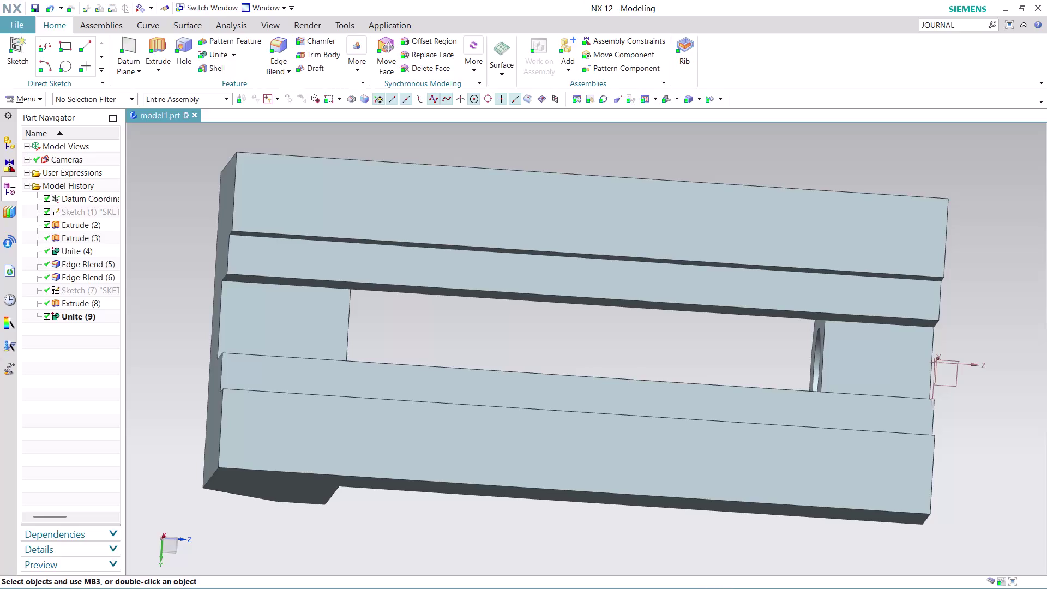
Expand the model view to full screen, clear the body highlight, then restore the normal layout.
click(1014, 577)
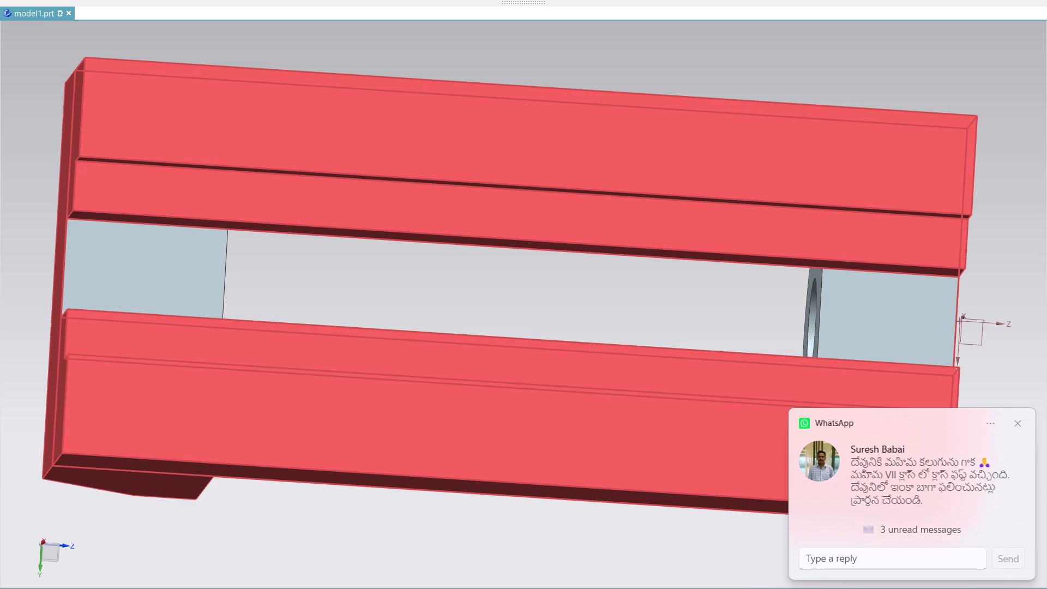
key(Escape)
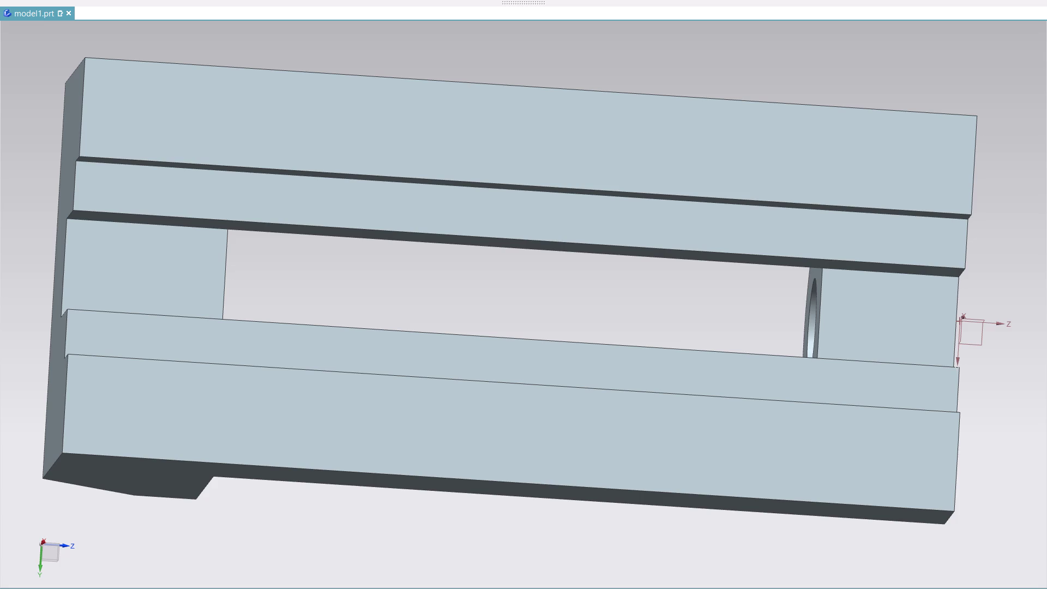
click(1031, 586)
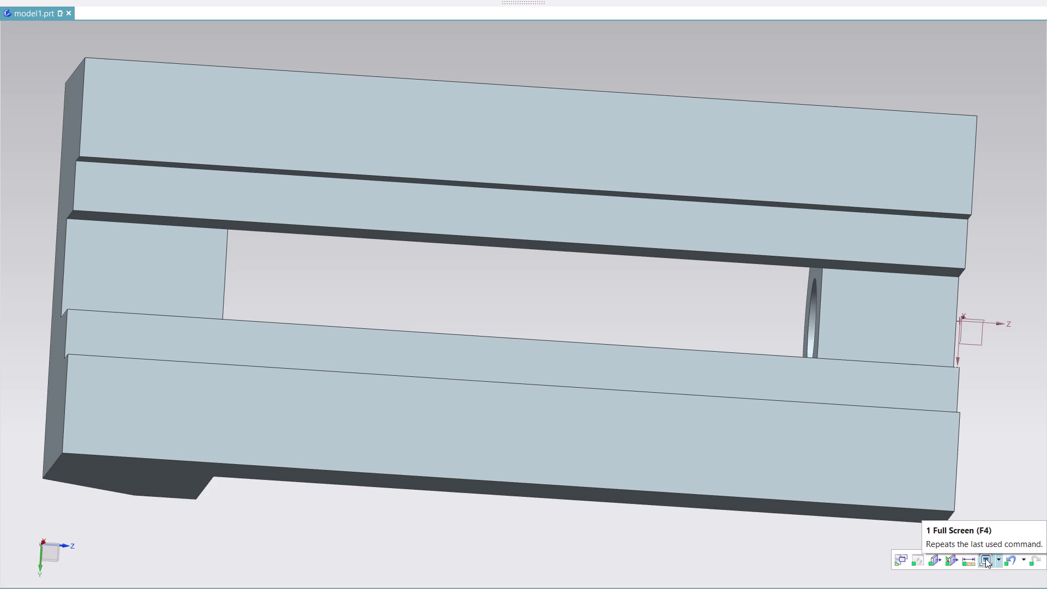
click(986, 559)
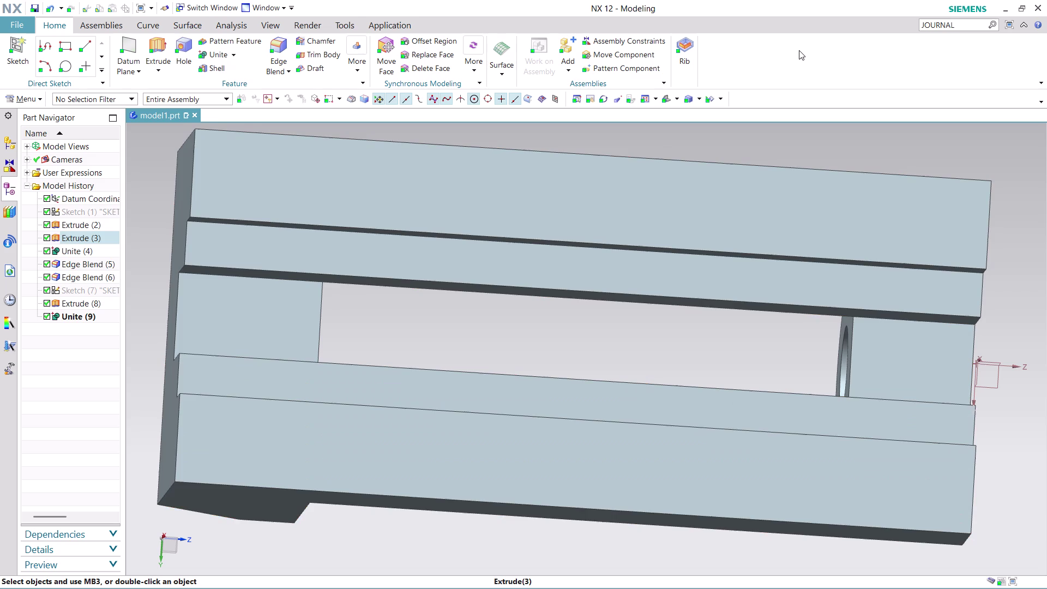
Orbit the block to inspect the slot, lug and pin hole from several angles.
scroll(down, 3)
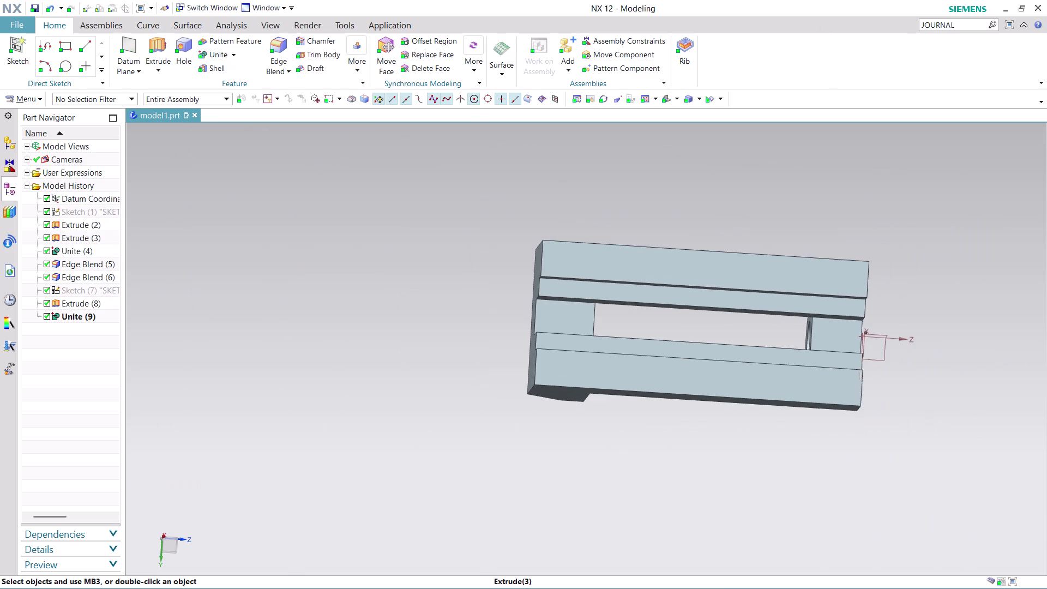
scroll(up, 3)
middle_drag(983, 311, 966, 274)
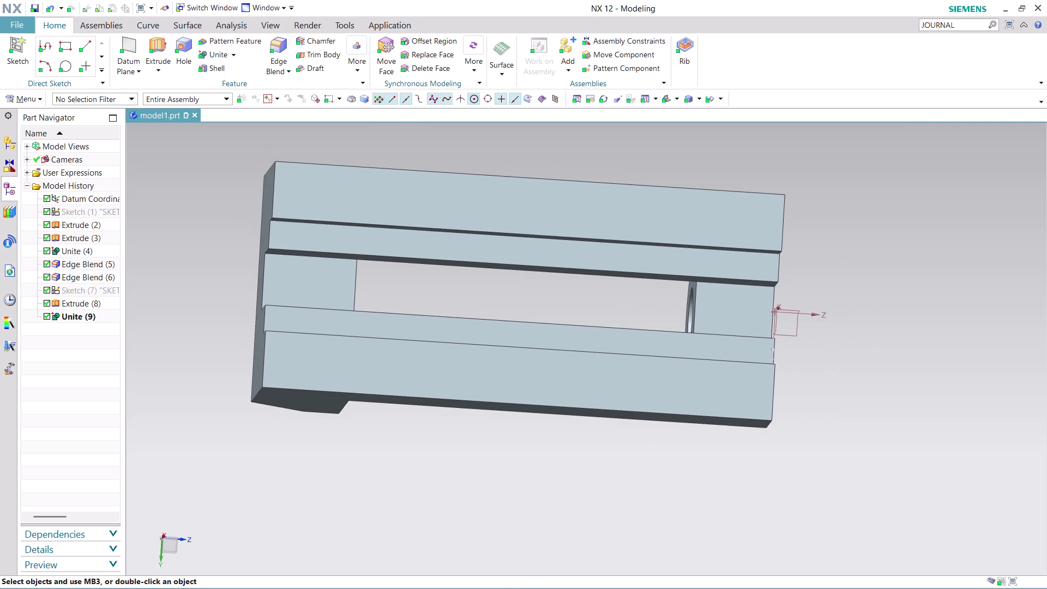
middle_drag(829, 182, 817, 283)
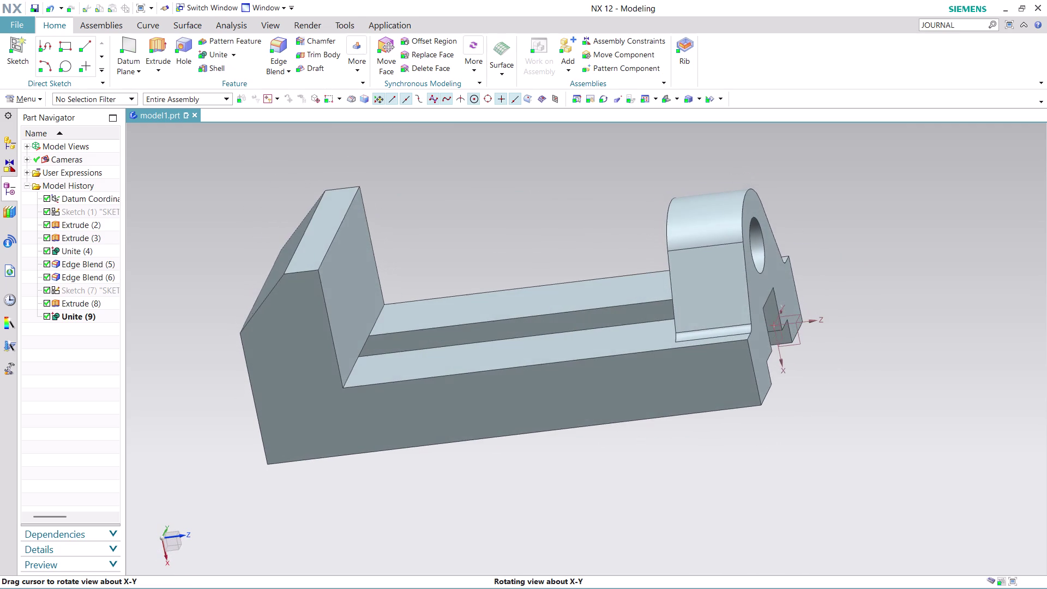
middle_drag(817, 284, 821, 285)
middle_click(821, 285)
middle_click(820, 286)
middle_click(826, 281)
middle_click(826, 280)
middle_click(827, 280)
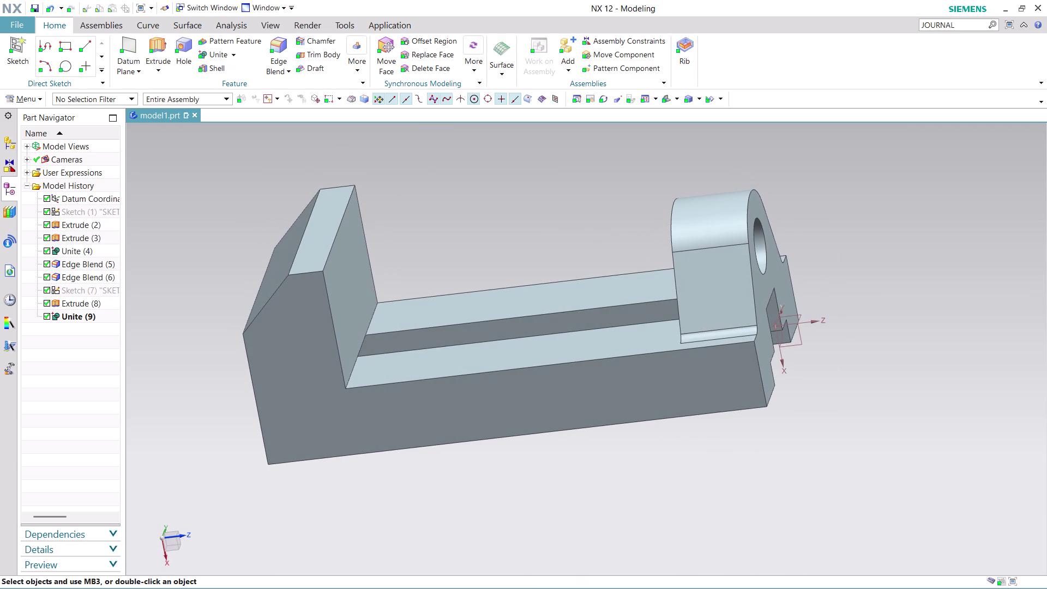
middle_drag(828, 251, 827, 458)
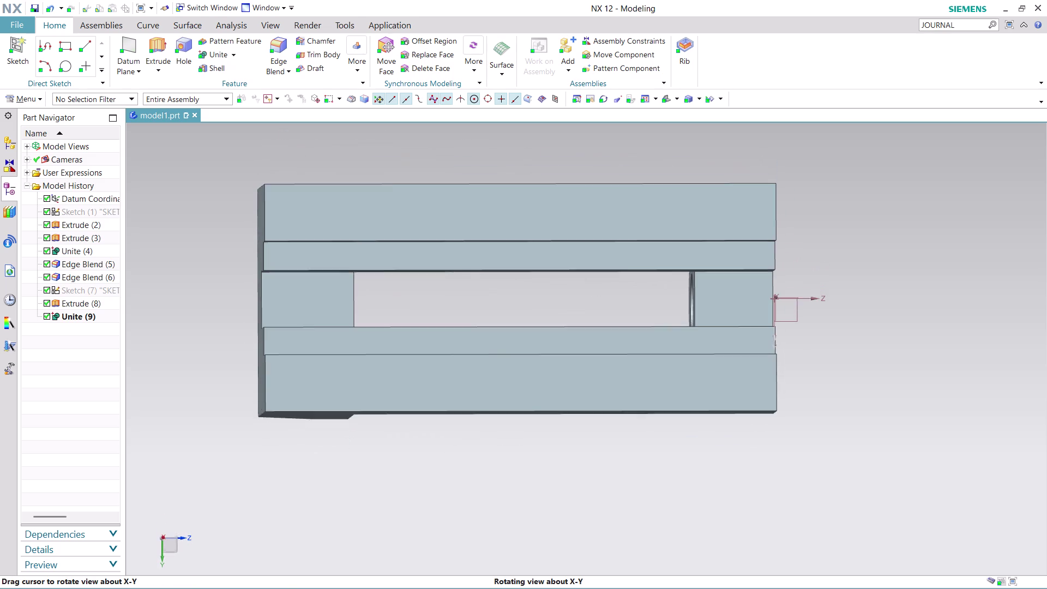
middle_drag(826, 458, 815, 470)
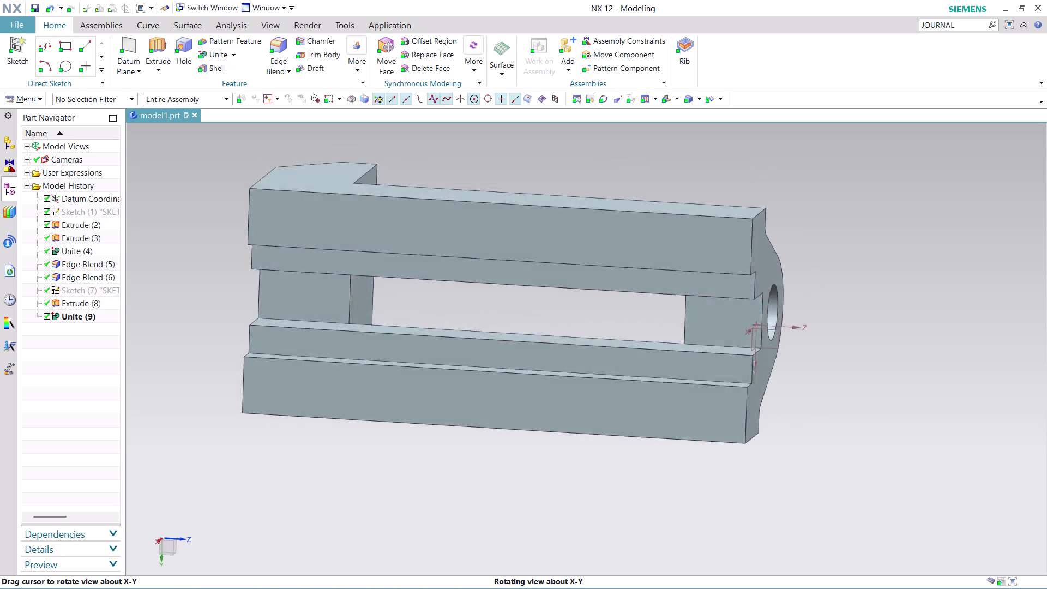
middle_drag(815, 469, 609, 382)
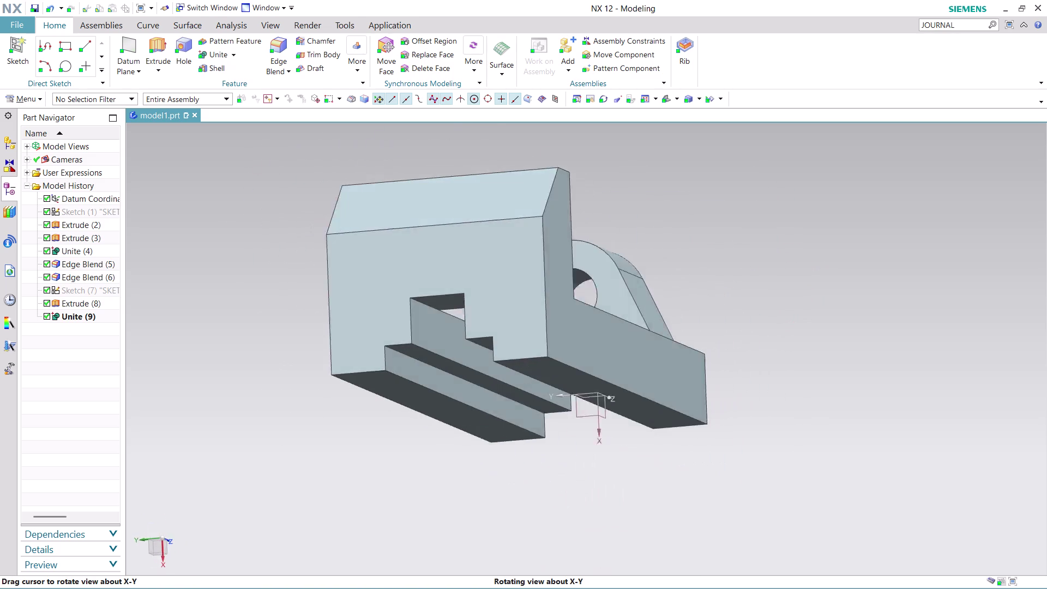
middle_drag(609, 382, 525, 375)
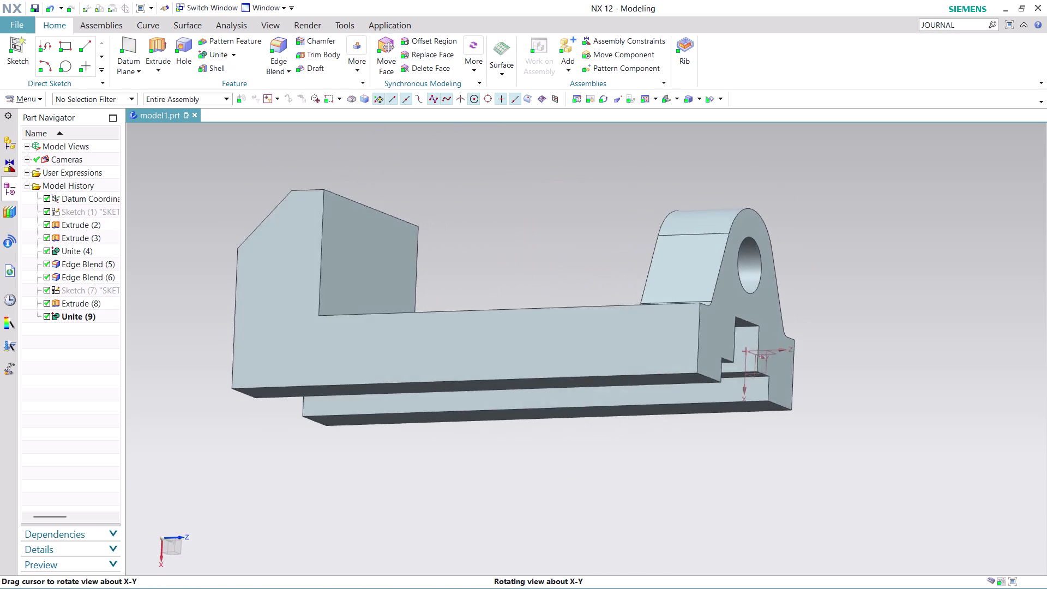
middle_drag(525, 375, 519, 324)
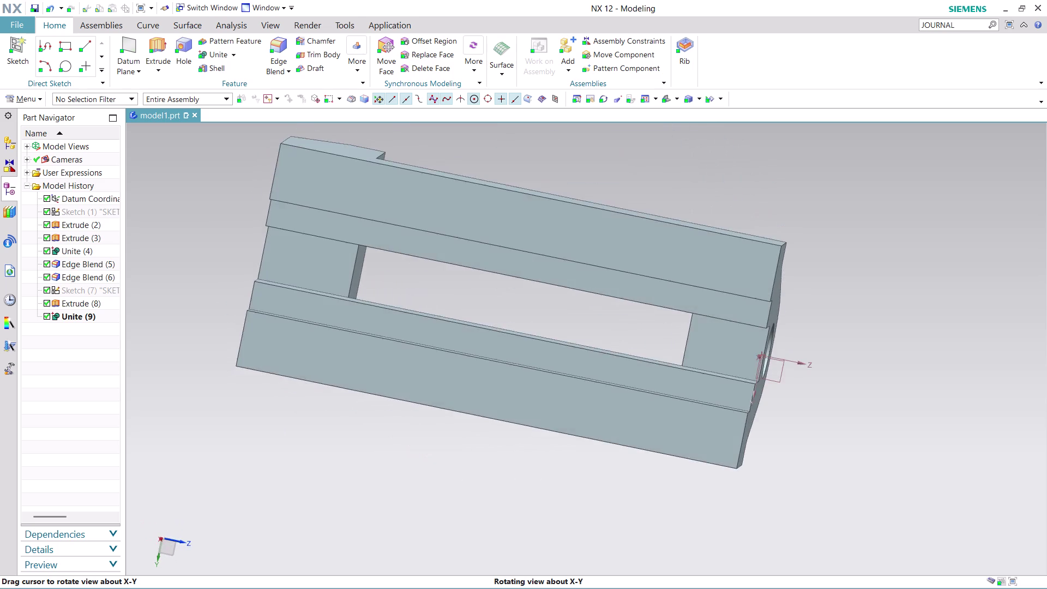
middle_drag(518, 324, 534, 328)
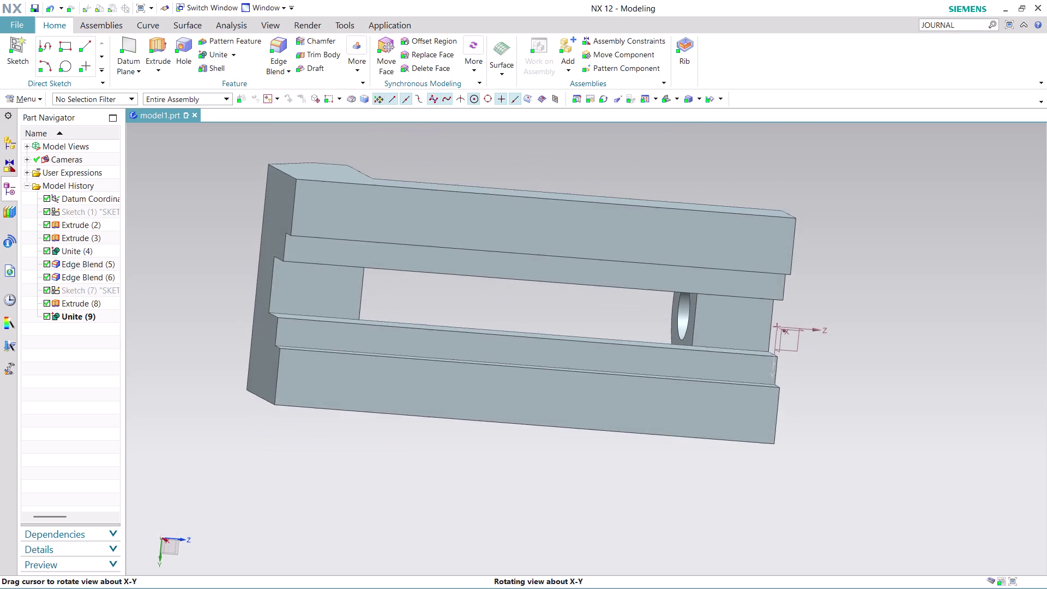
middle_drag(534, 328, 532, 321)
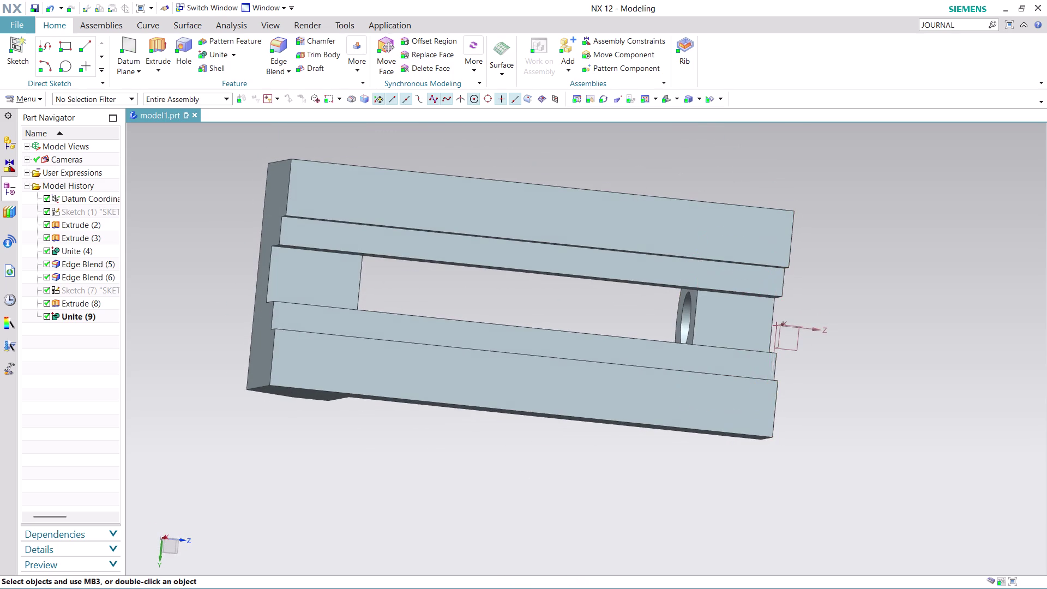
middle_drag(858, 354, 900, 412)
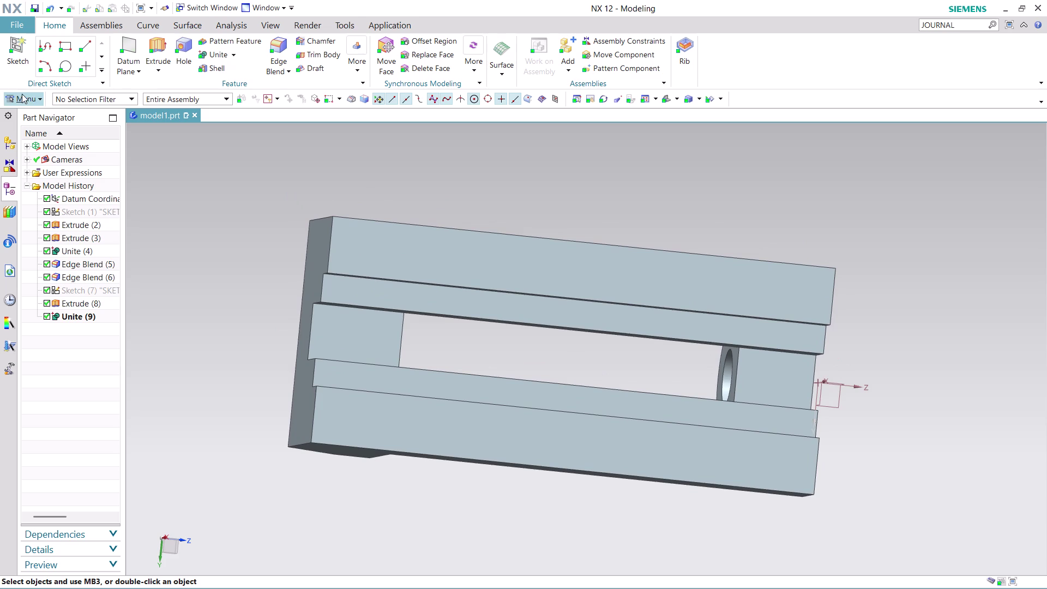
Create Sketch (10) on the block's top face via Menu > Insert > Sketch, then recenter the view.
click(23, 93)
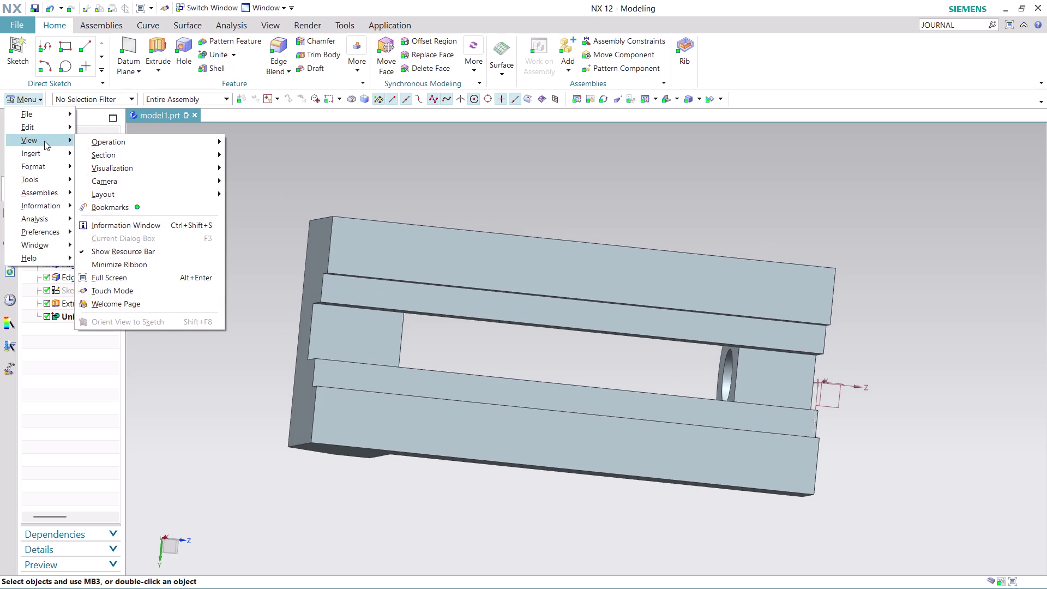
click(118, 167)
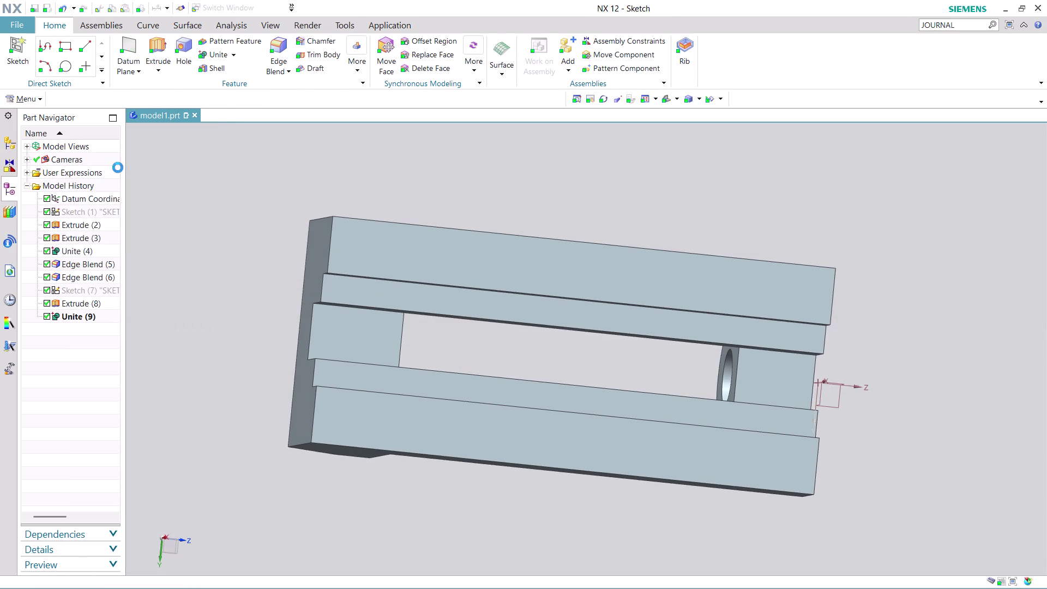
click(508, 258)
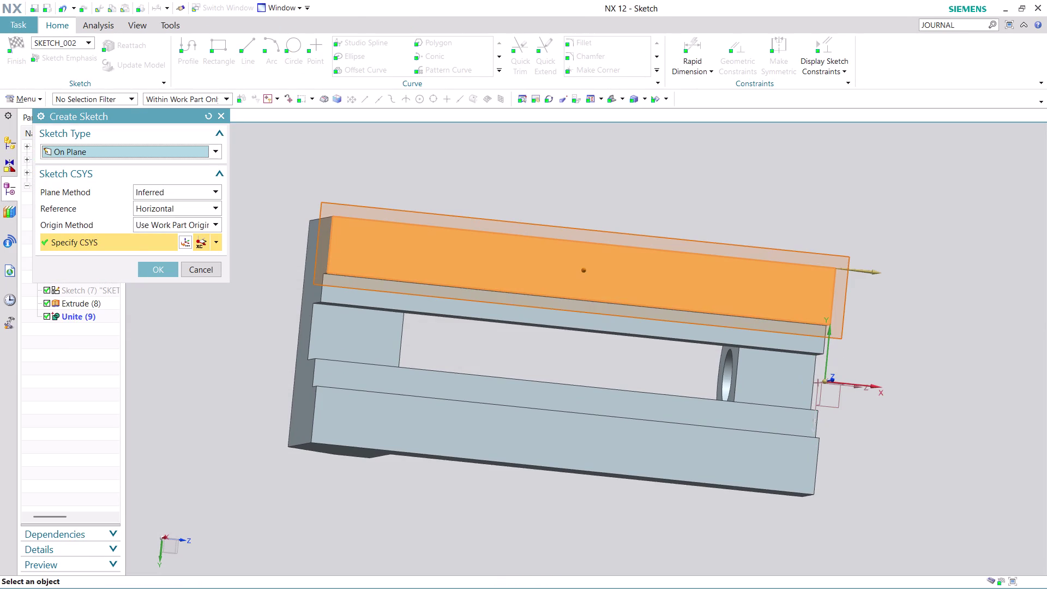
click(157, 267)
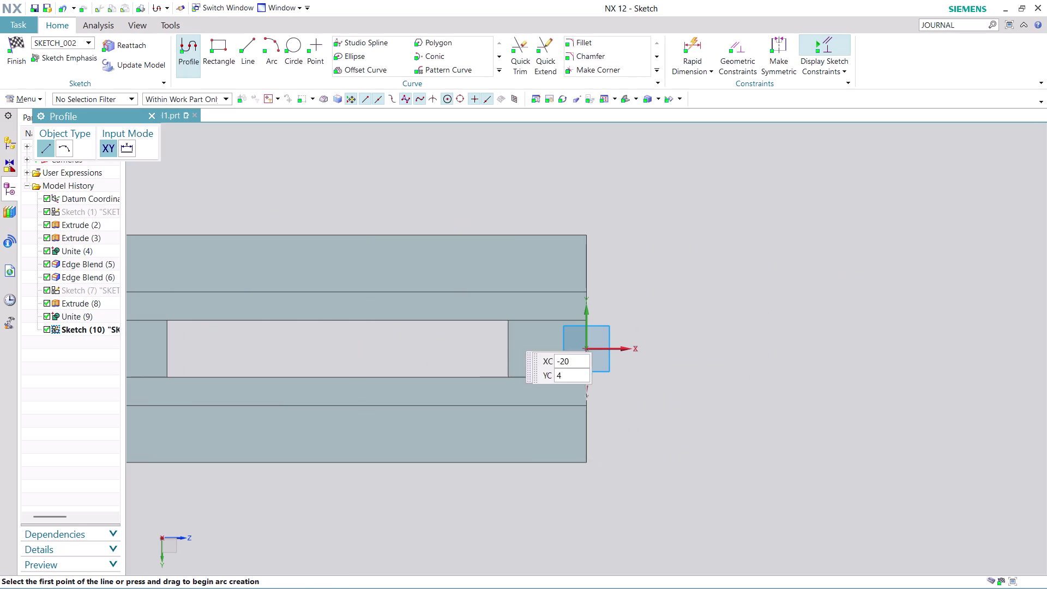
middle_drag(647, 306, 921, 310)
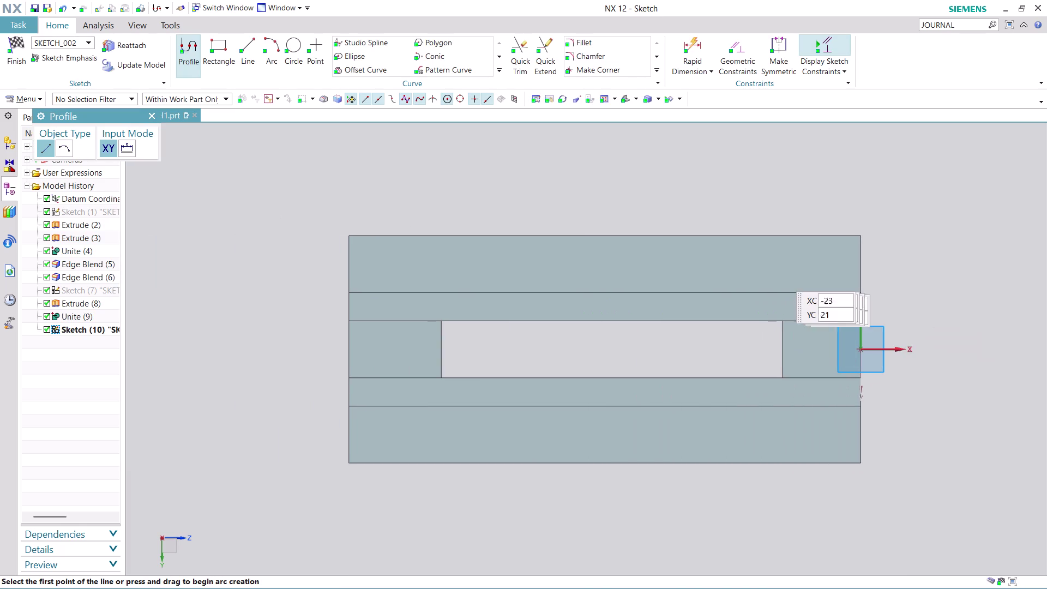
scroll(up, 3)
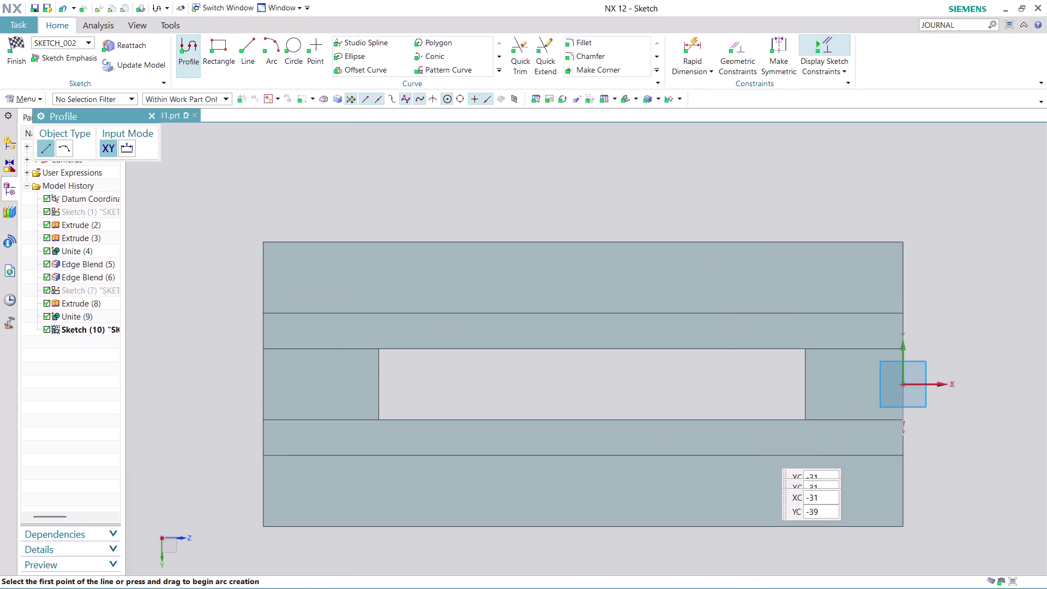